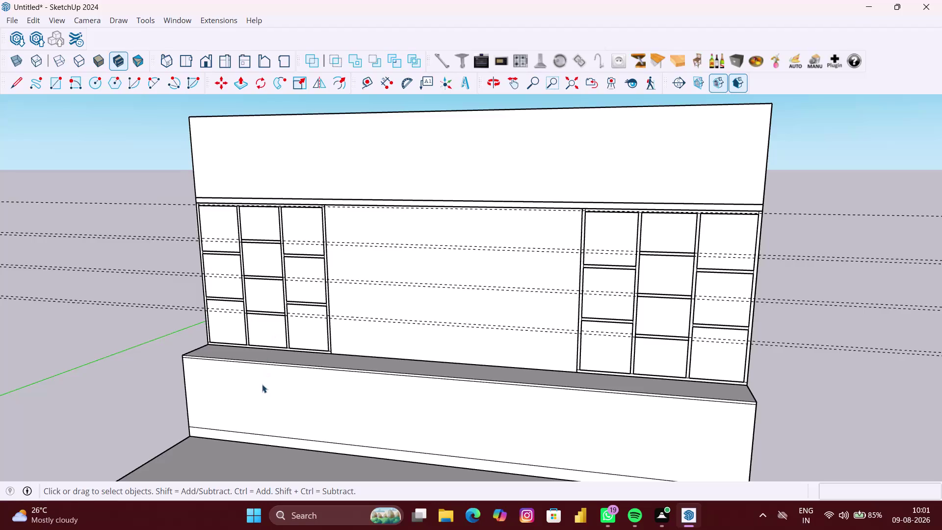
Face the cabinet front and place the first two vertical guides 18.12 inches apart from its left edge.
scroll(down, 3)
middle_drag(264, 385, 293, 379)
middle_drag(288, 398, 356, 388)
scroll(up, 3)
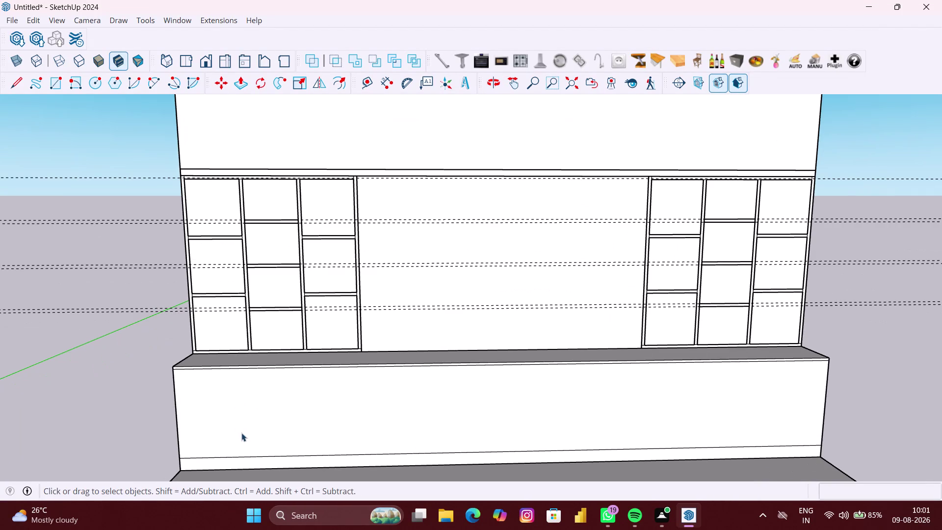
click(368, 87)
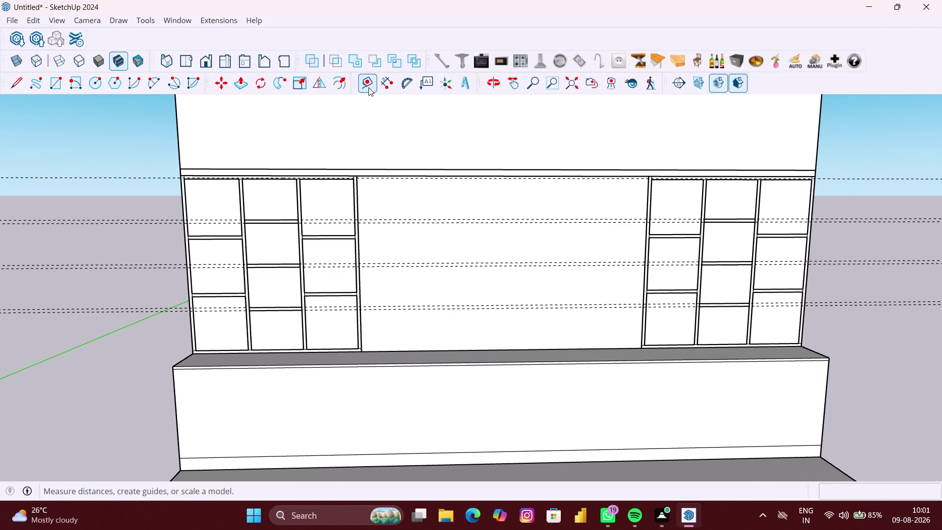
click(176, 416)
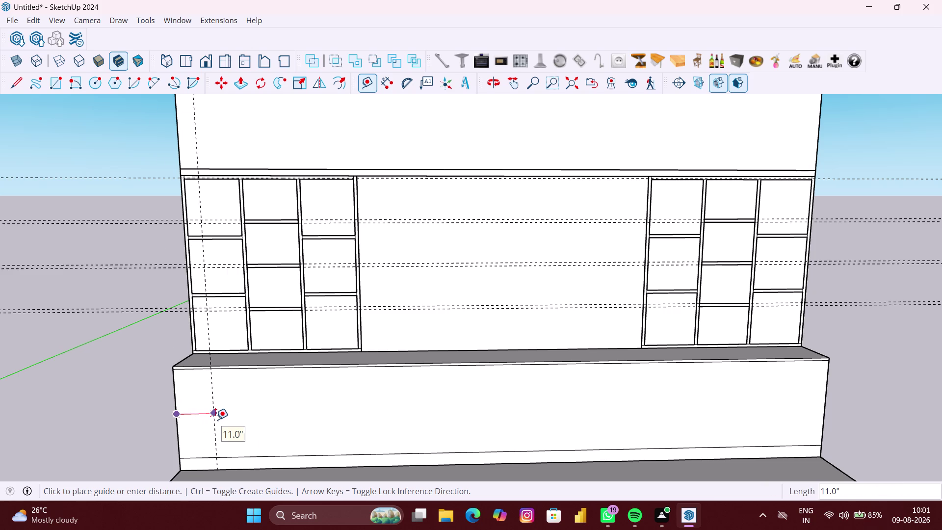
text(18)
text(.12)
key(shift+quotedbl)
key(Return)
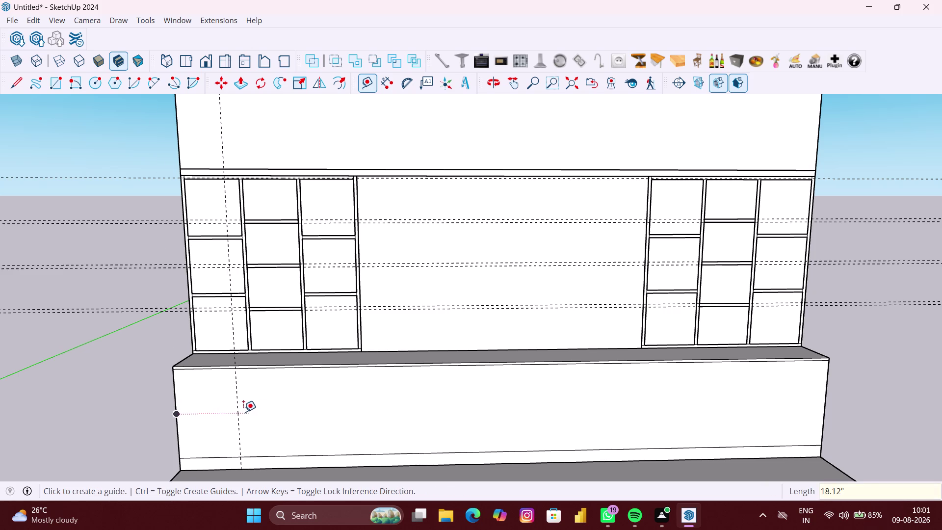
click(235, 401)
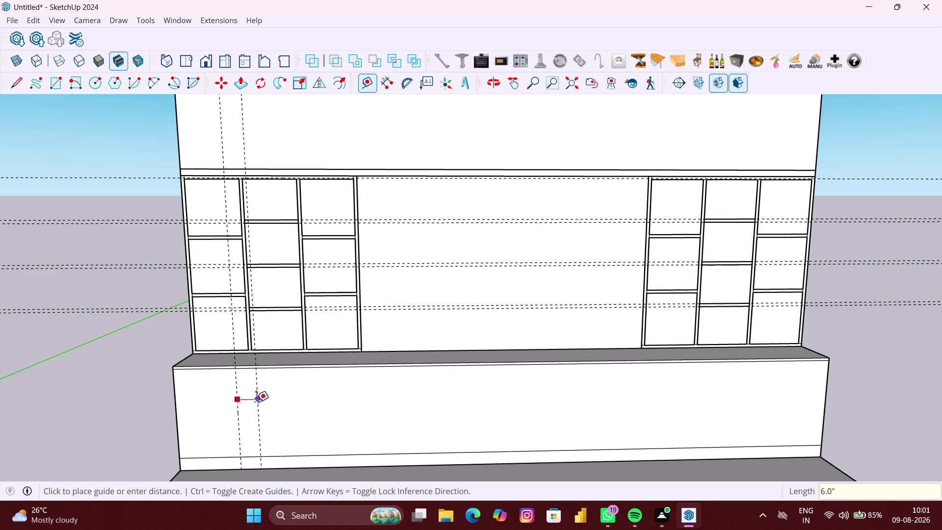
text(18)
text(.12)
key(shift+quotedbl)
key(Return)
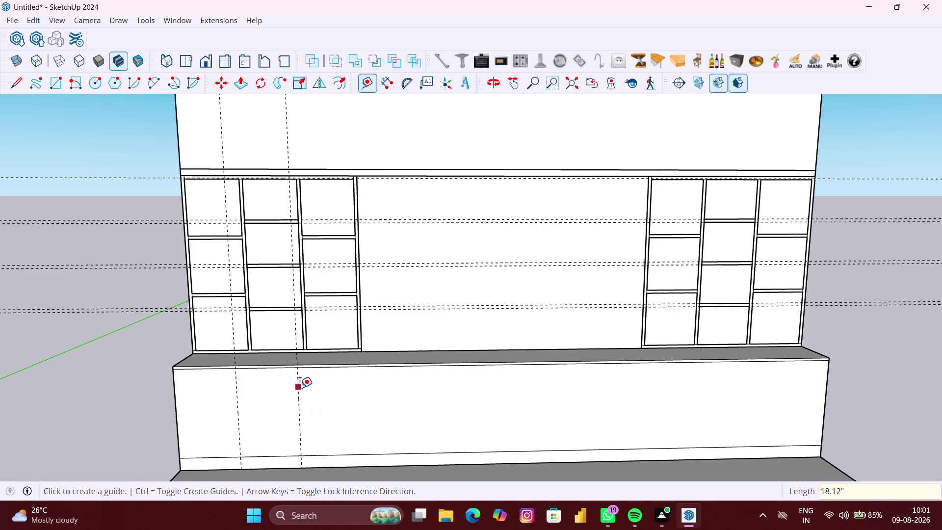
Add two more vertical guides, each 18.12 inches from the previous one.
click(300, 388)
text(1)
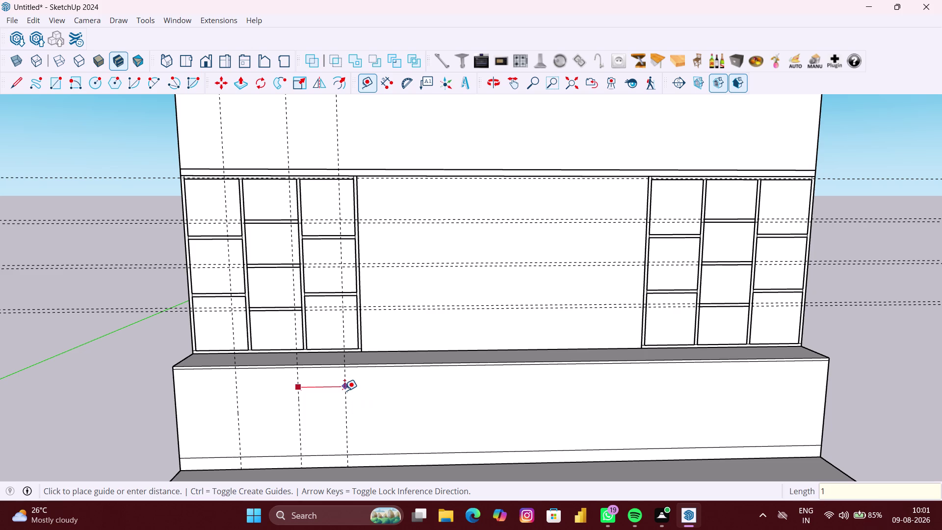
text(8.12")
key(Return)
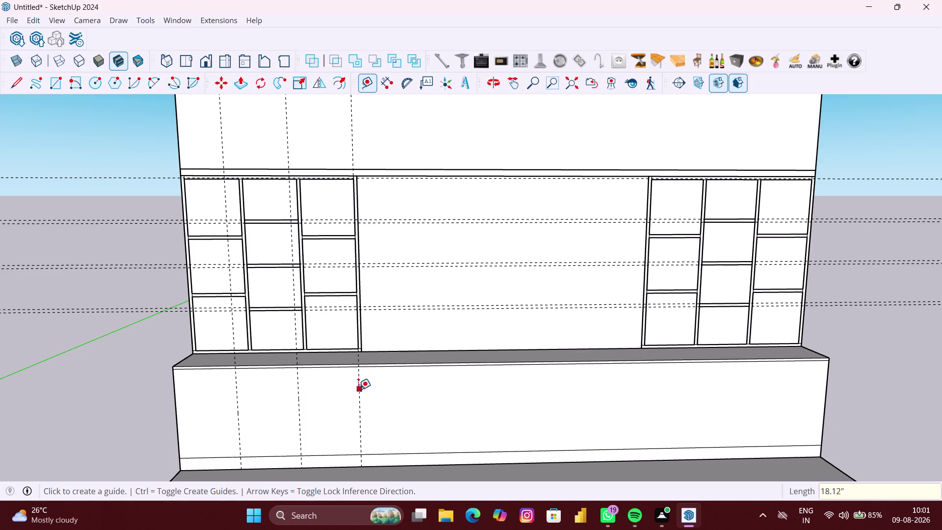
click(359, 390)
text(1)
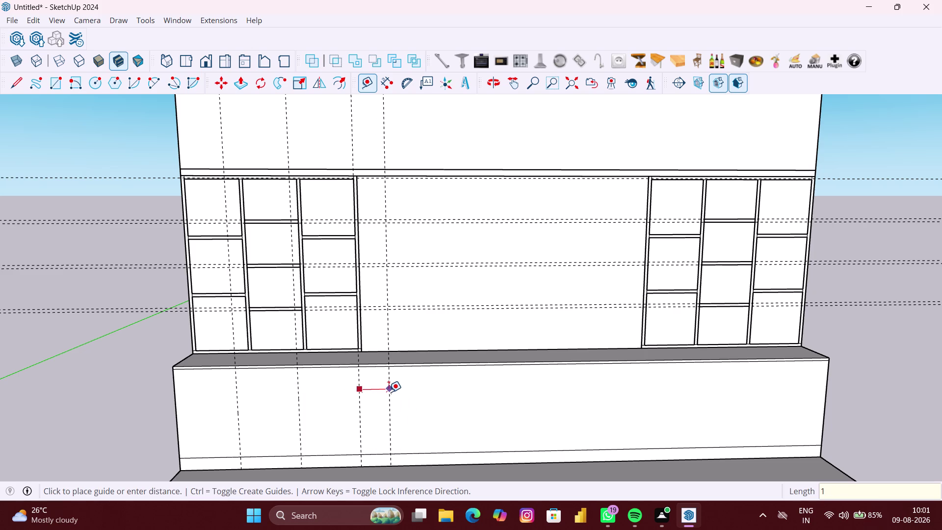
text(8.12)
text(")
key(Return)
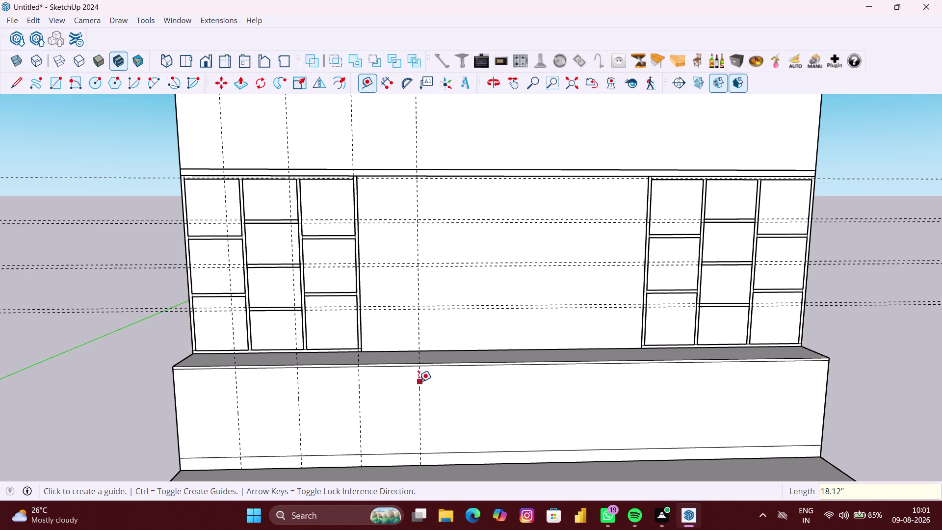
Continue with three more vertical guides at 18.12-inch spacing.
click(419, 381)
text(1)
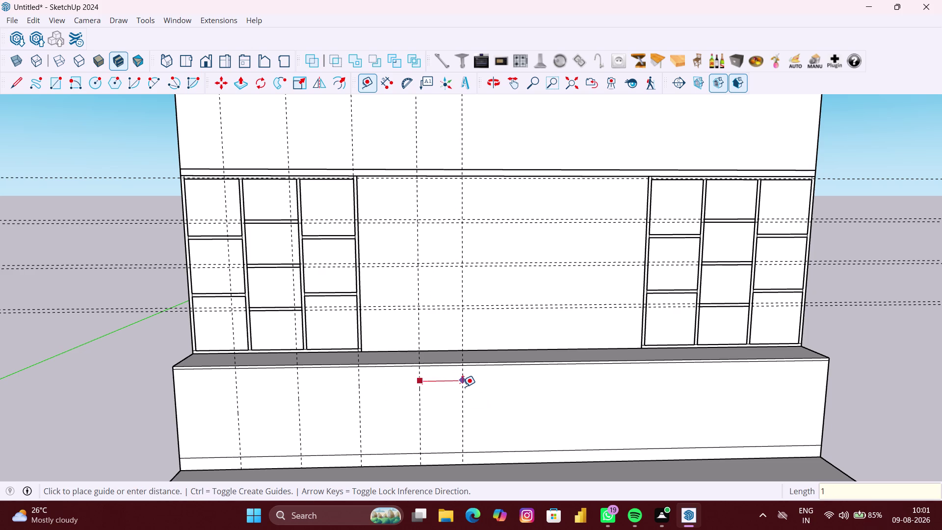
text(8.12)
text(")
key(Return)
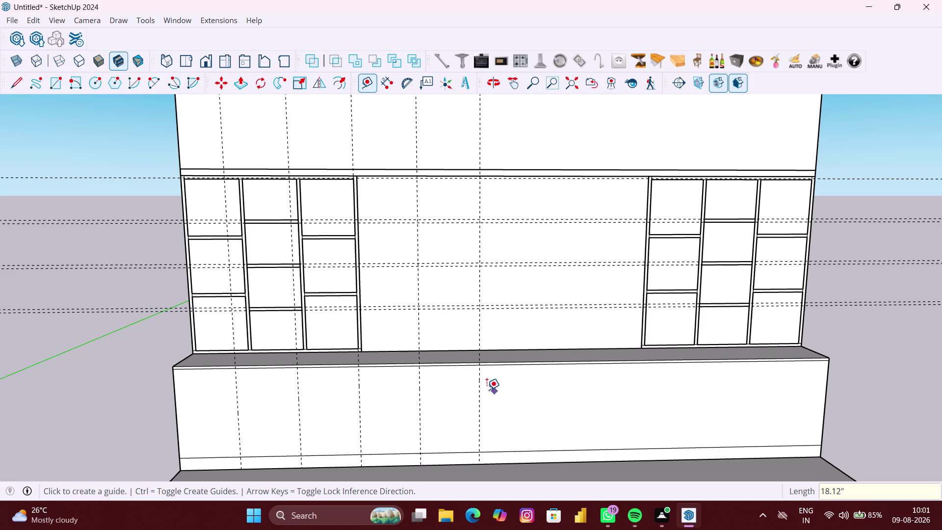
click(478, 388)
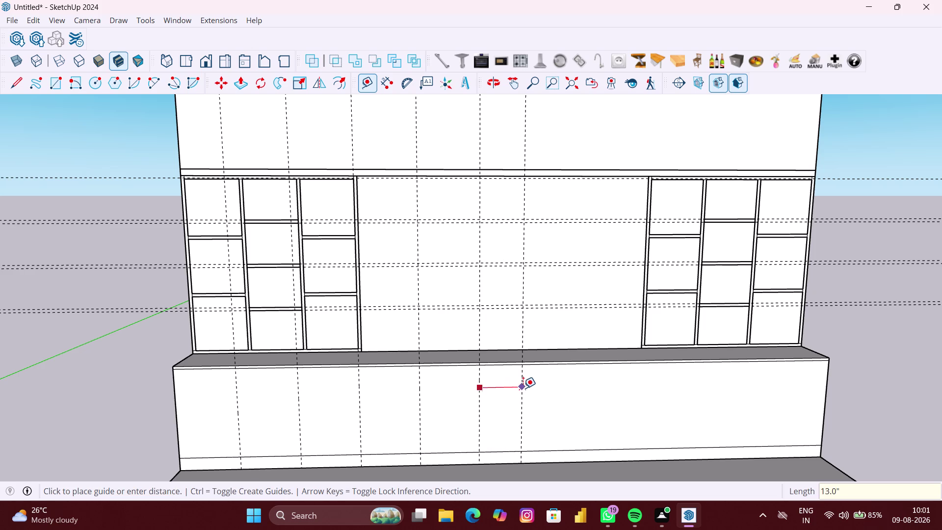
text(18.)
text(12")
key(Return)
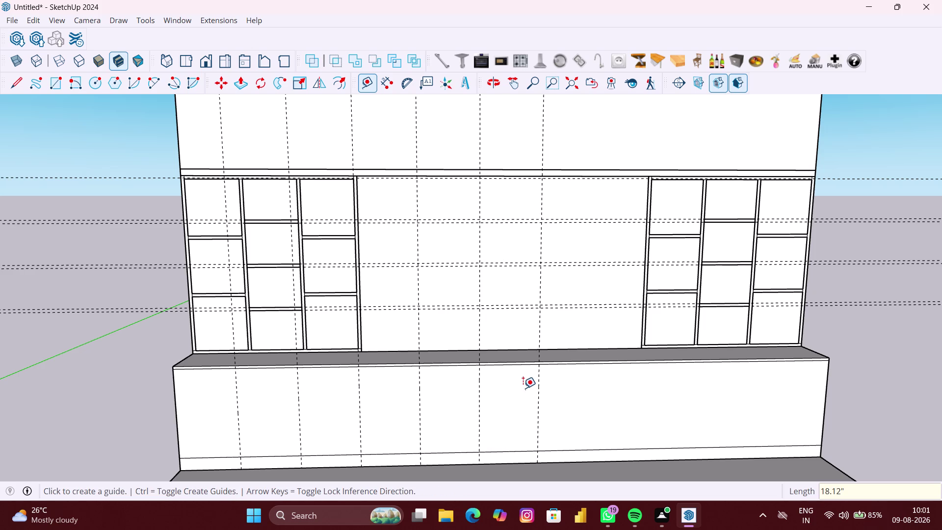
click(541, 384)
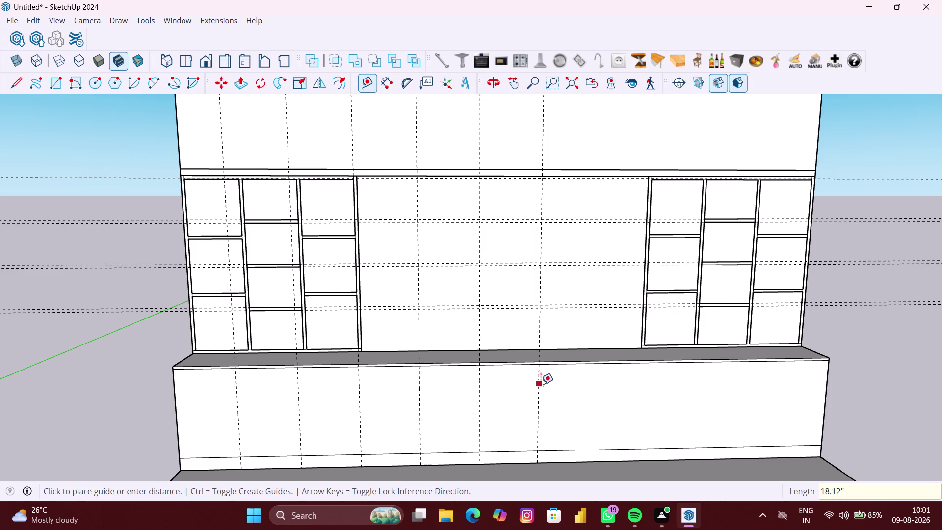
text(1)
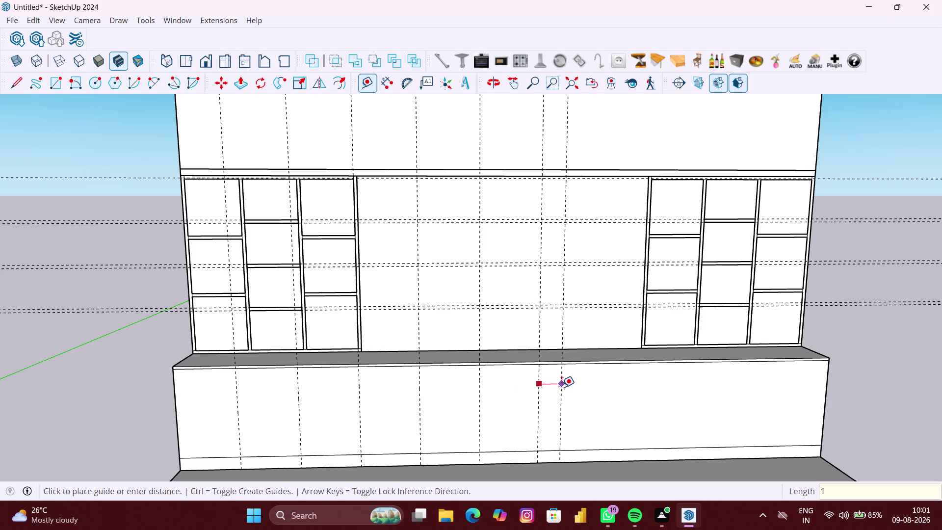
text(8.12")
key(Return)
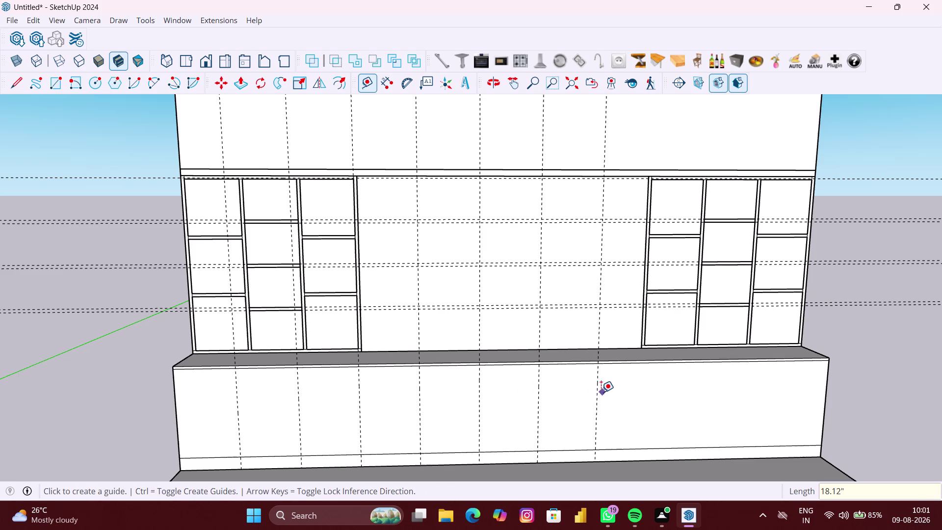
Place the last three 18.12-inch guides to the unit's right end, then exit the Tape Measure tool.
click(599, 392)
text(1)
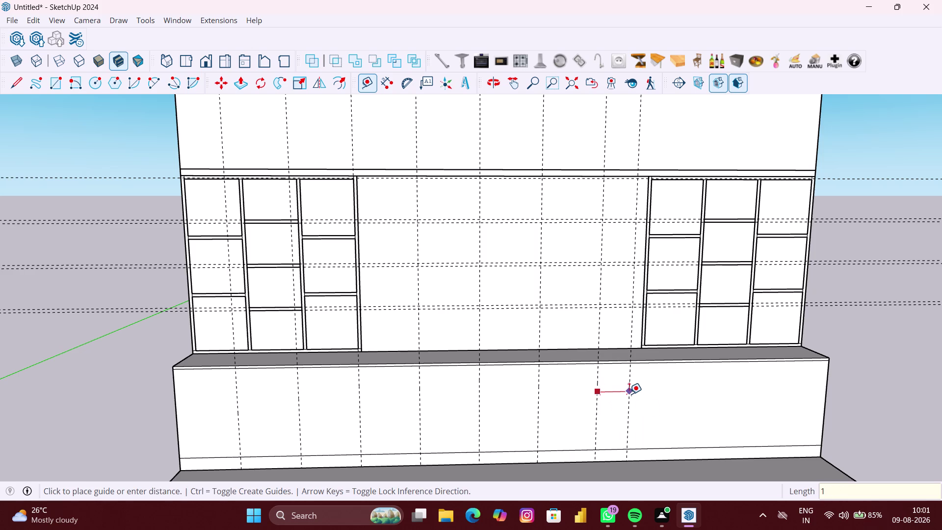
text(8.12)
text(")
key(Return)
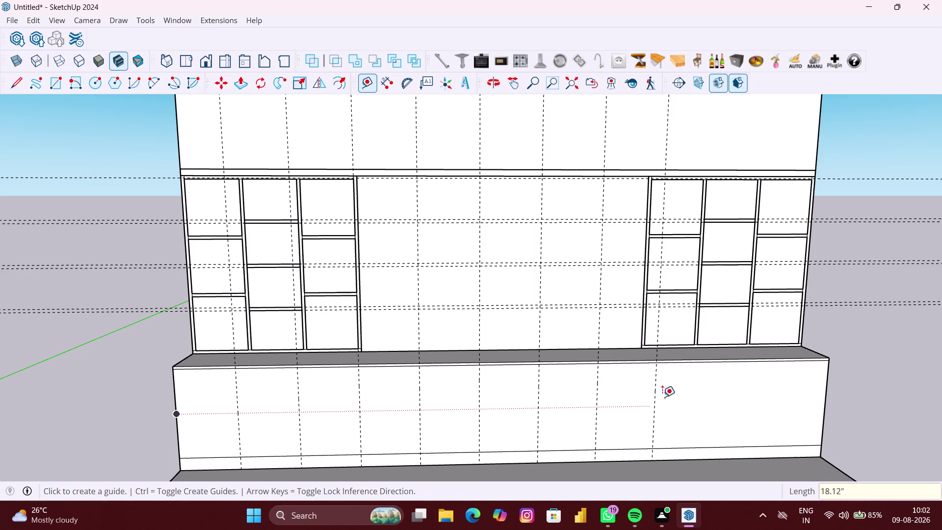
click(654, 392)
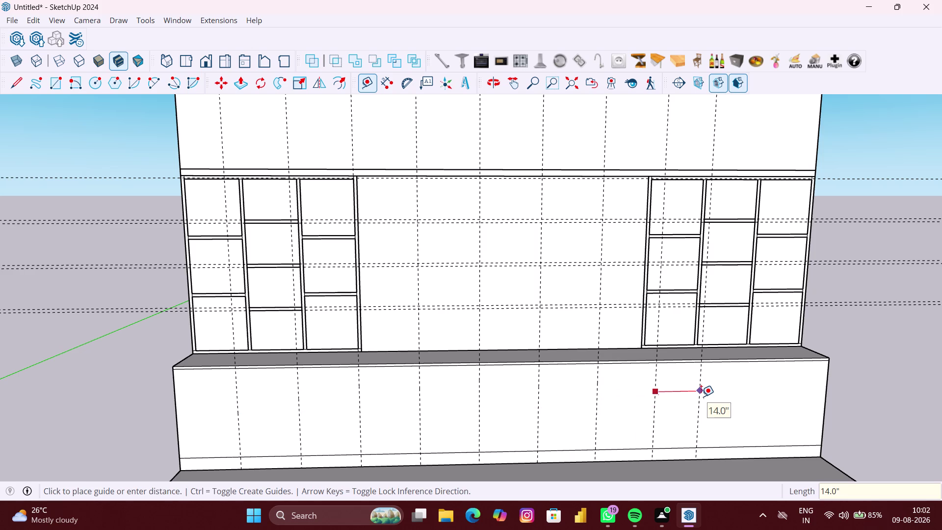
text(18.12)
text(")
key(Return)
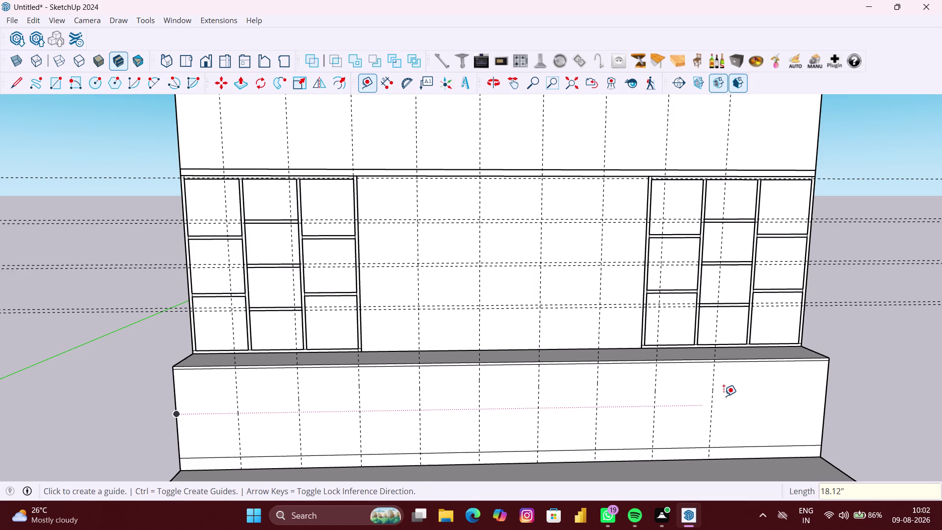
click(709, 394)
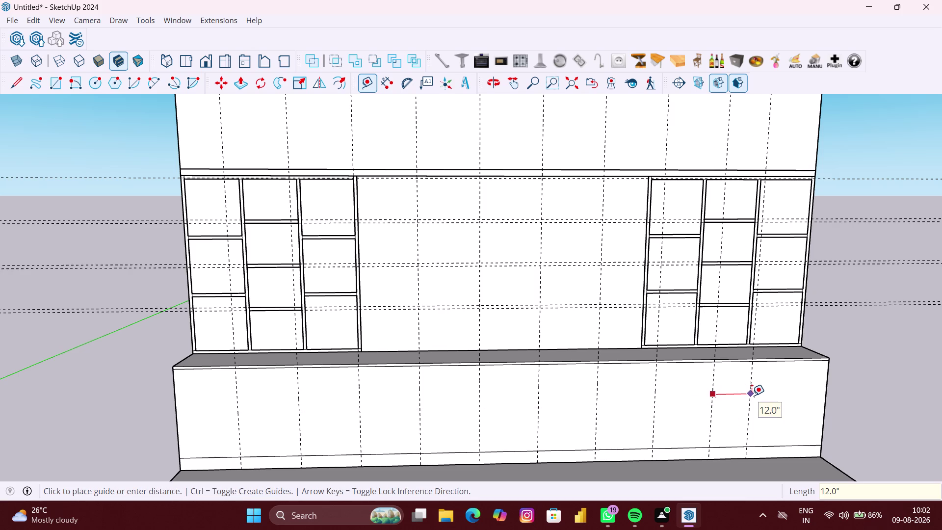
text(18.12)
text(")
key(Return)
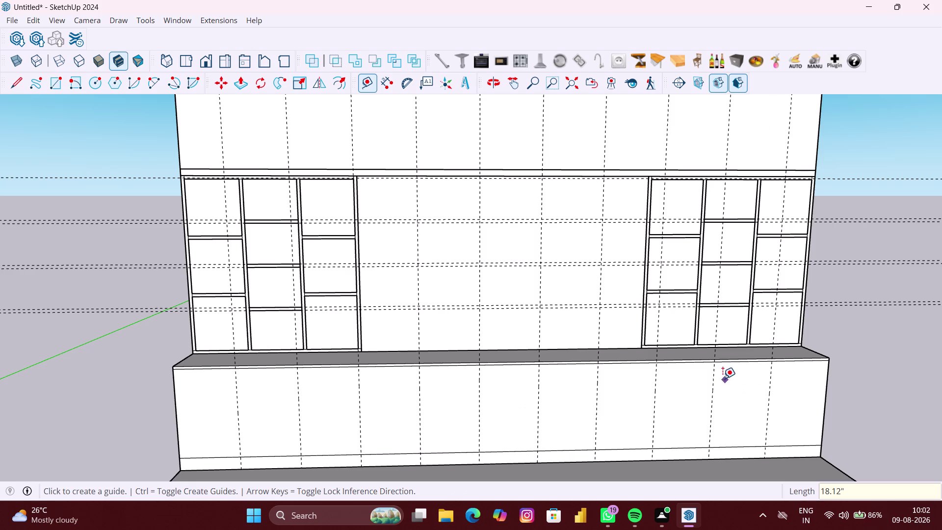
scroll(down, 3)
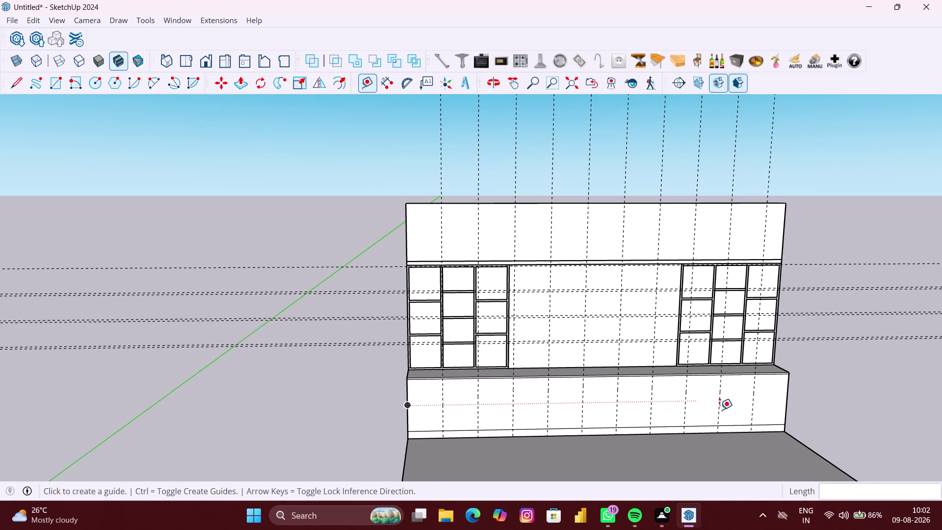
key(space)
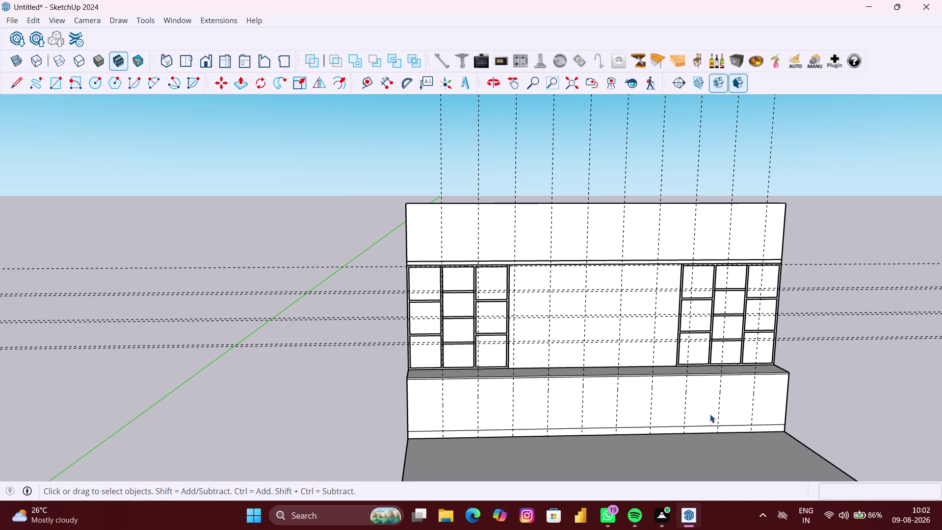
Drag-select and delete the horizontal guide lines, then orbit to inspect the vertical guides.
click(311, 390)
middle_drag(419, 360, 384, 344)
scroll(up, 3)
drag(372, 351, 279, 247)
key(Delete)
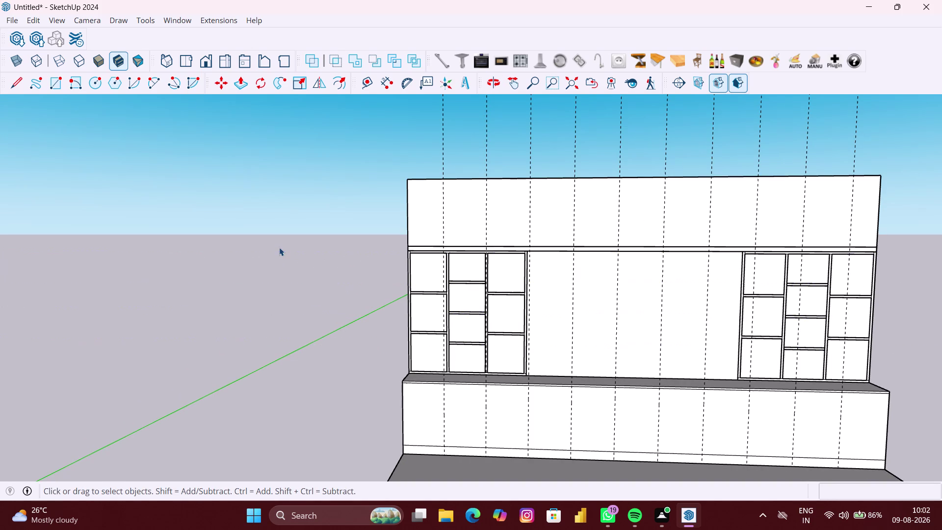
scroll(down, 3)
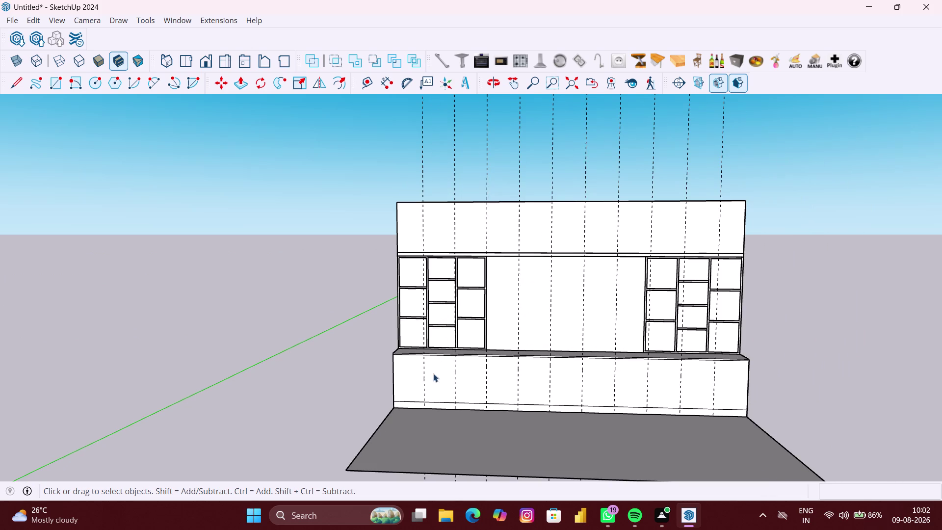
scroll(up, 3)
middle_drag(430, 387, 426, 409)
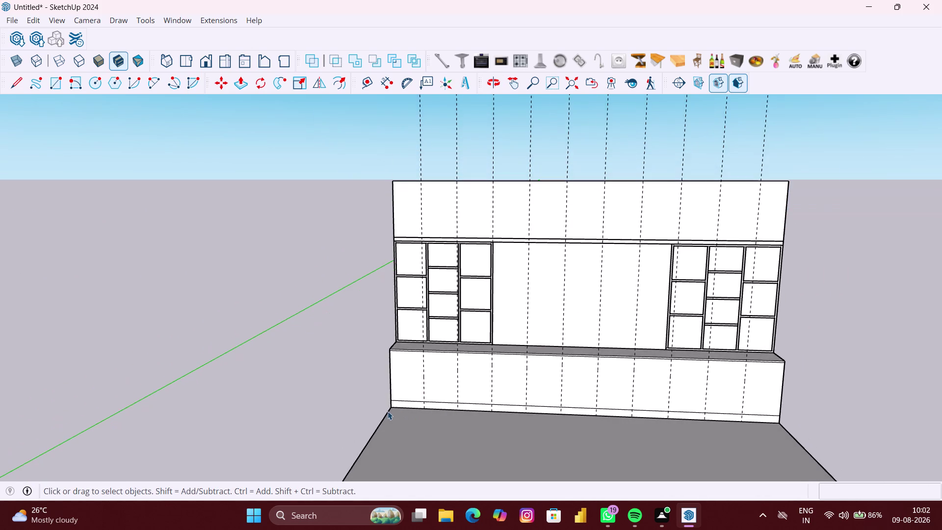
scroll(up, 3)
middle_drag(388, 411, 387, 430)
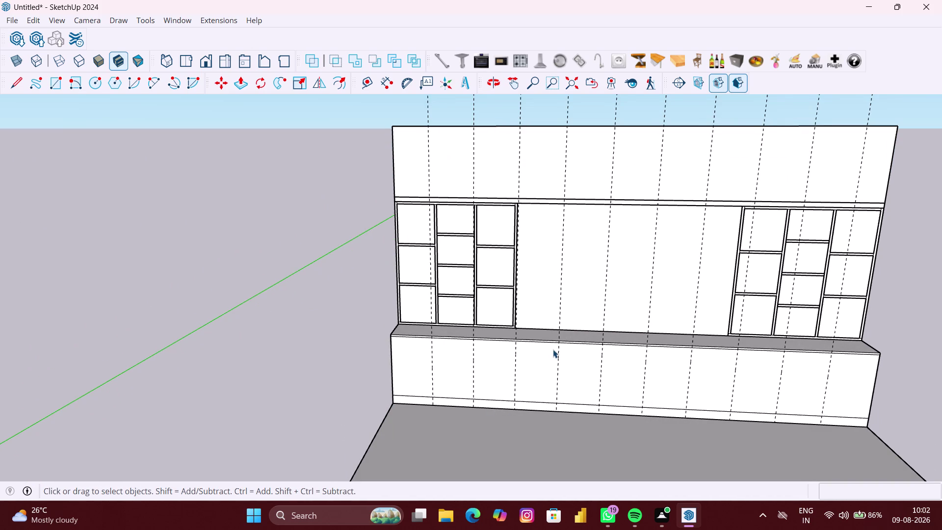
scroll(down, 3)
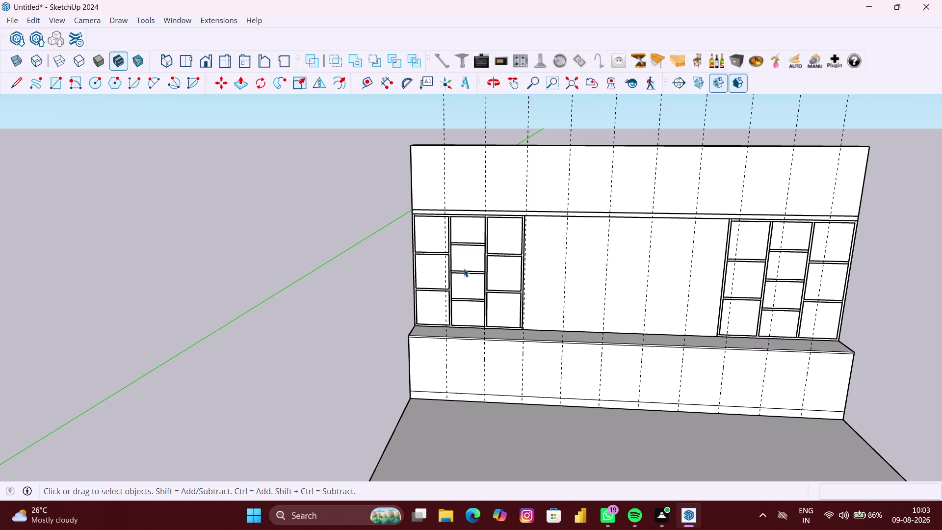
Enter the base cabinet group via Edit Group and start Rectangle near its top-left corner.
scroll(up, 3)
middle_drag(460, 260, 460, 261)
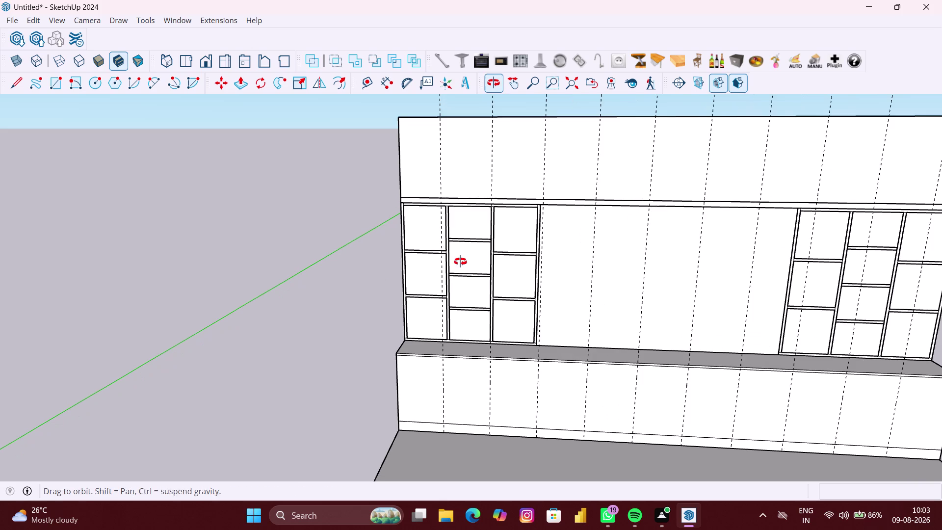
middle_drag(460, 261, 468, 268)
click(325, 393)
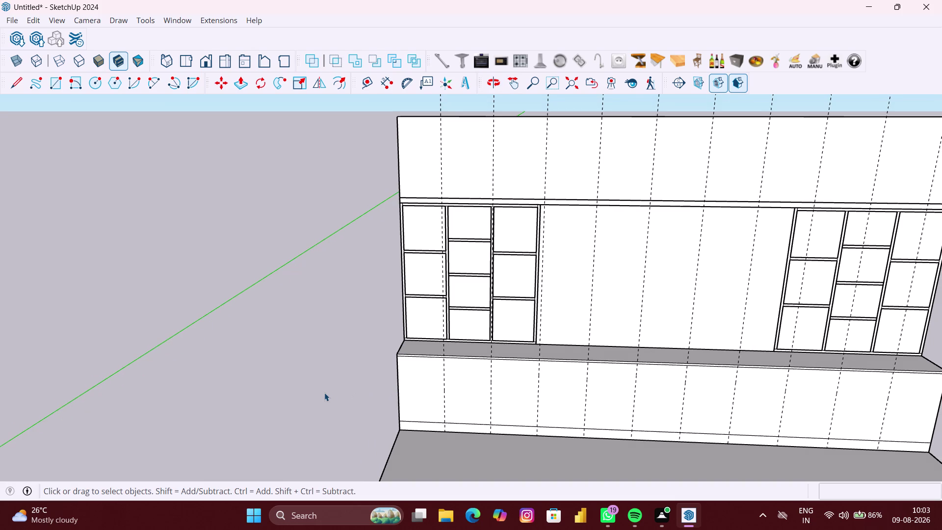
right_click(341, 371)
click(367, 413)
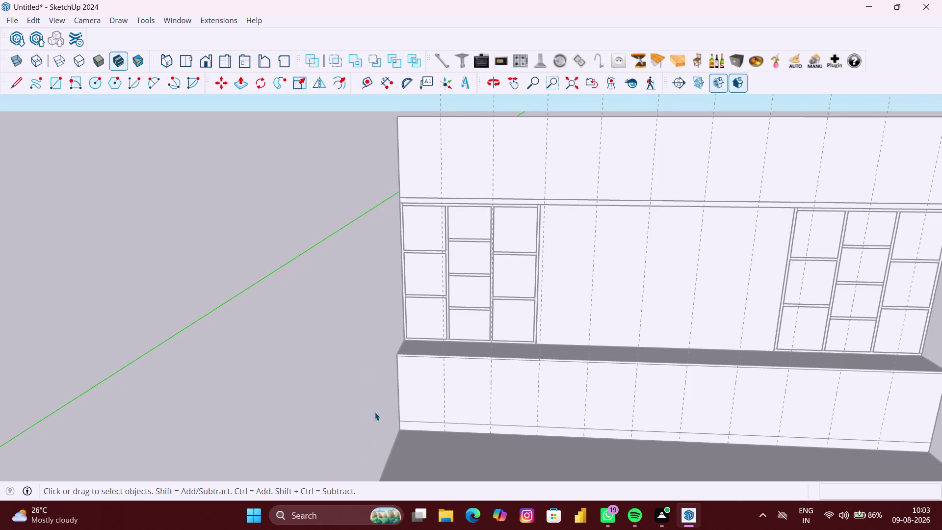
key(r)
scroll(up, 3)
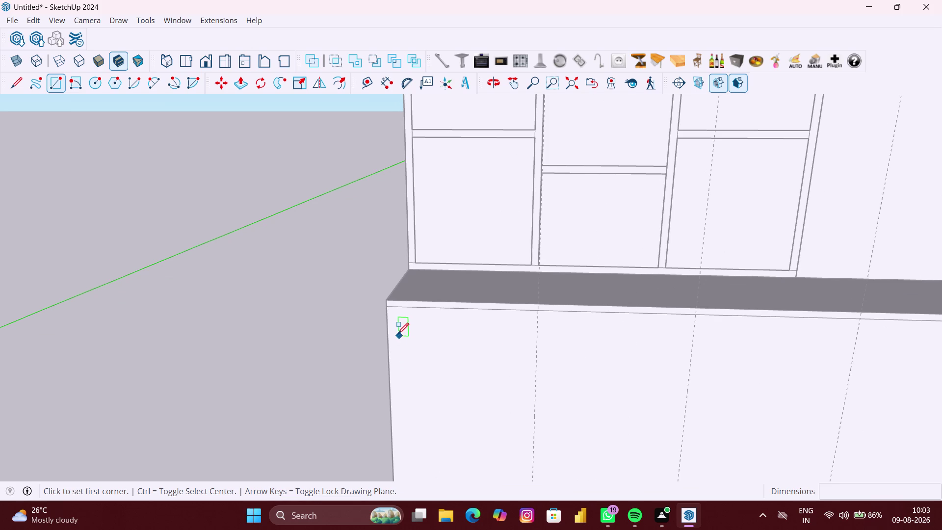
scroll(up, 3)
Draw an ~18 by 28 inch door rectangle from the top-left corner to the guide intersection.
scroll(up, 3)
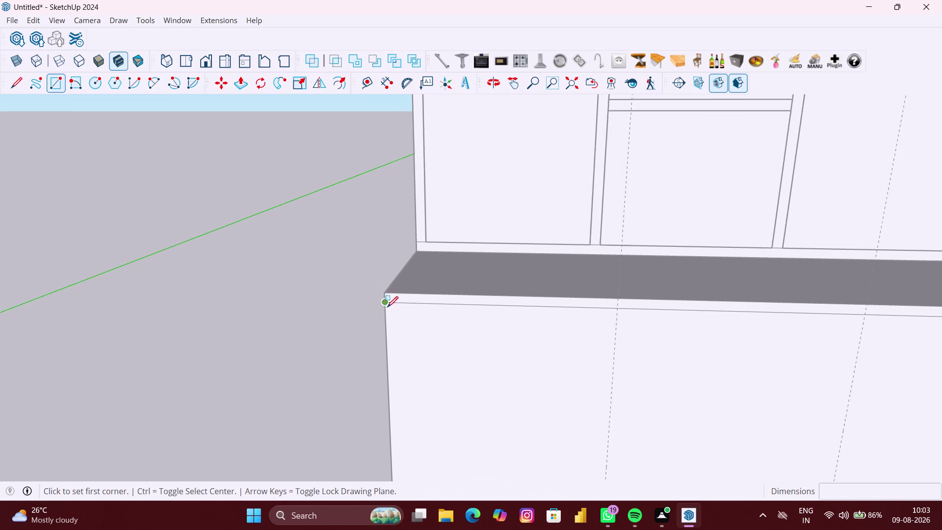
scroll(up, 3)
click(383, 303)
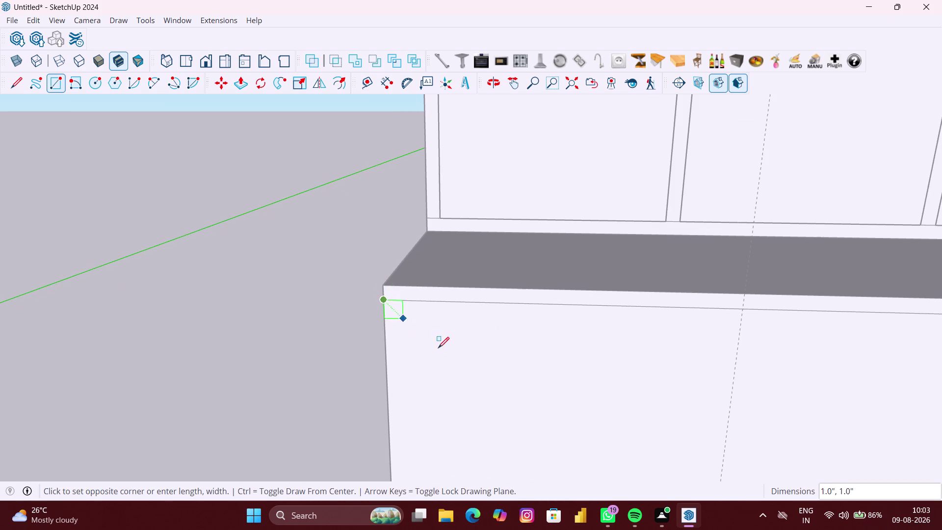
scroll(down, 3)
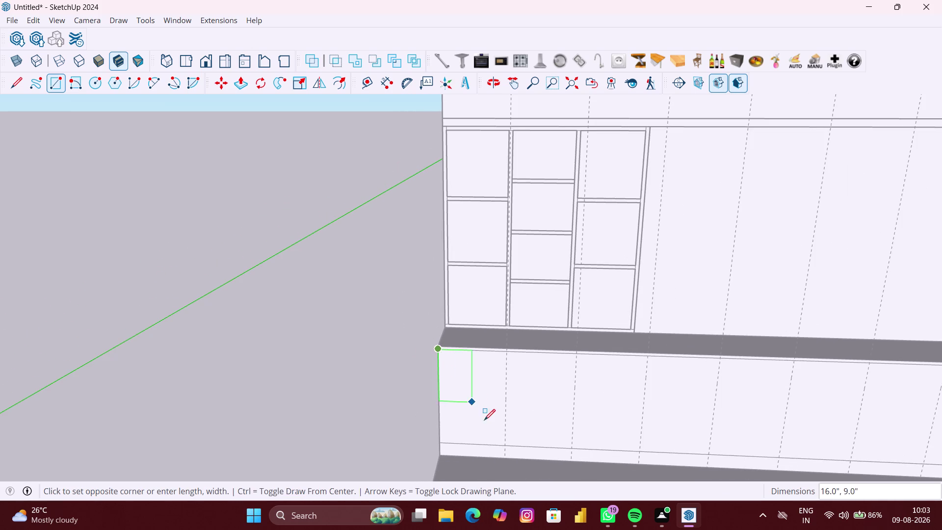
scroll(up, 3)
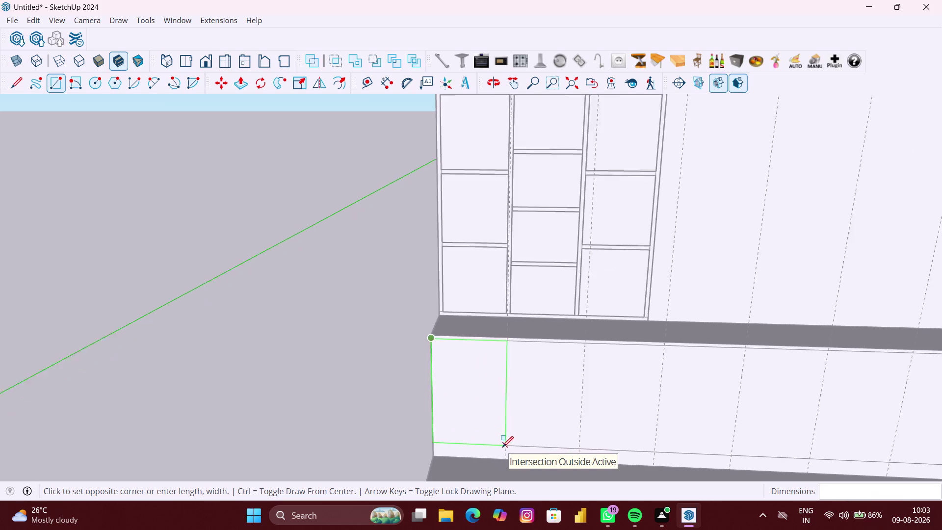
scroll(up, 3)
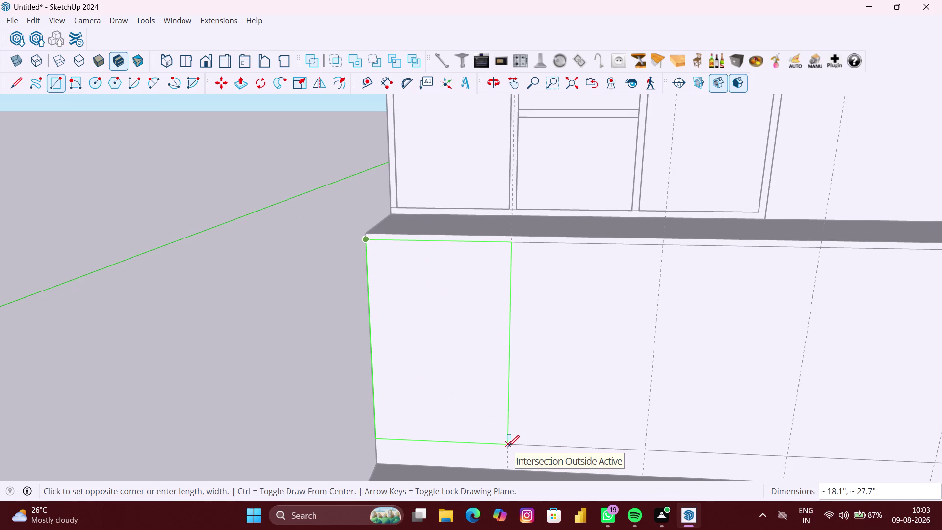
click(508, 446)
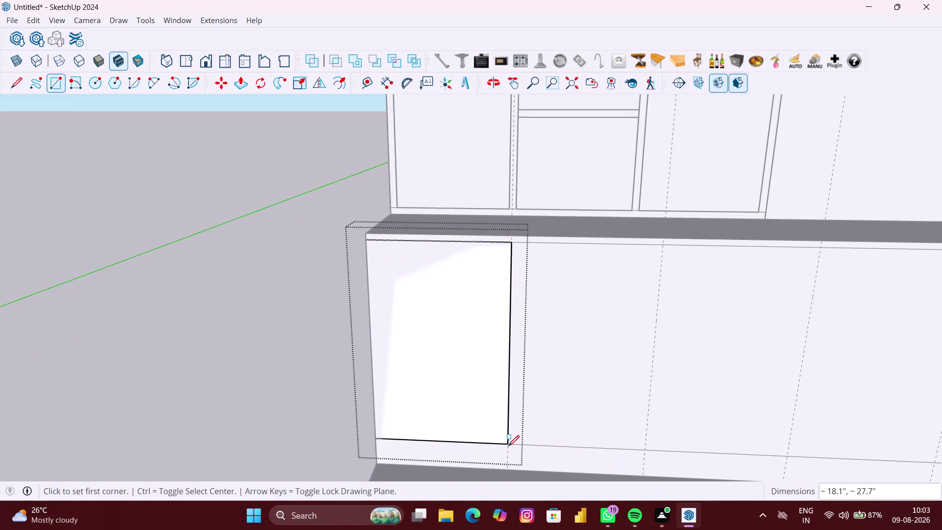
Exit the cabinet group and select the new door panel.
key(space)
click(486, 423)
click(283, 430)
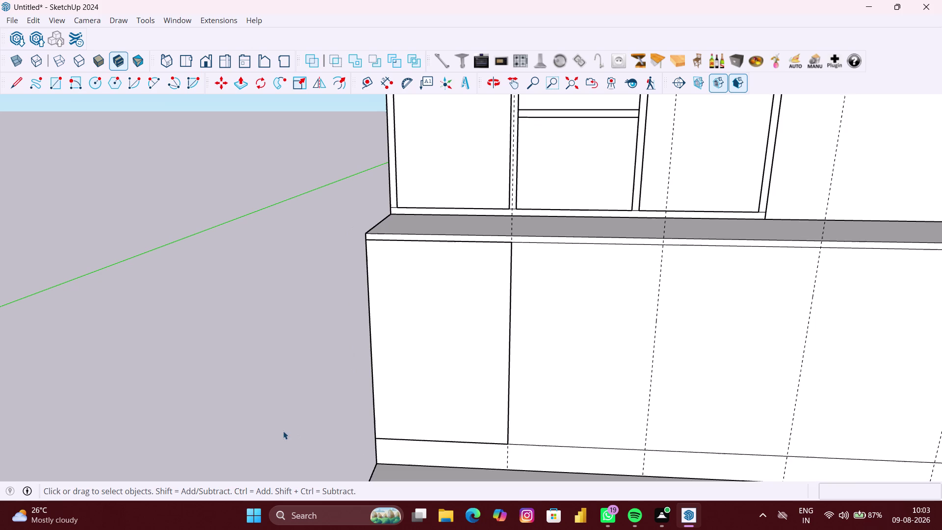
scroll(down, 3)
click(412, 416)
Select the entire first door panel through its context menu and triple-click.
right_click(412, 416)
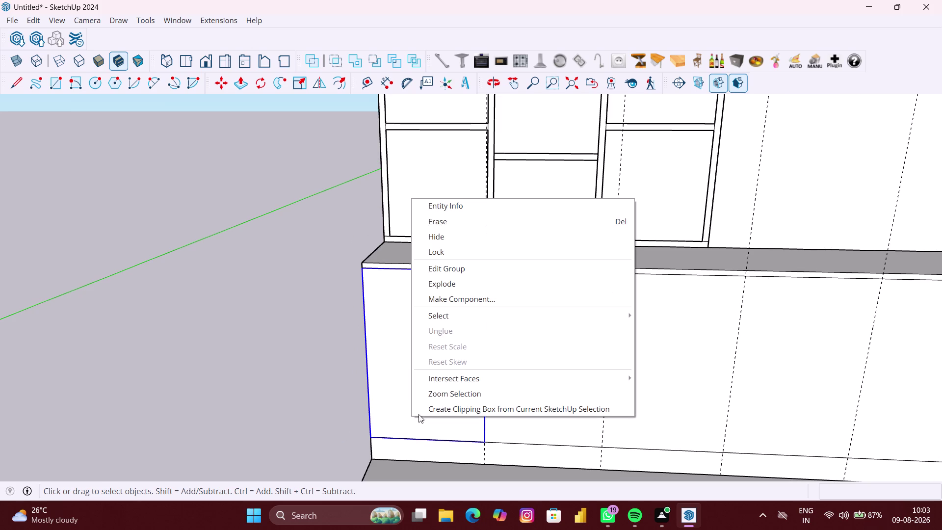
click(395, 397)
click(320, 410)
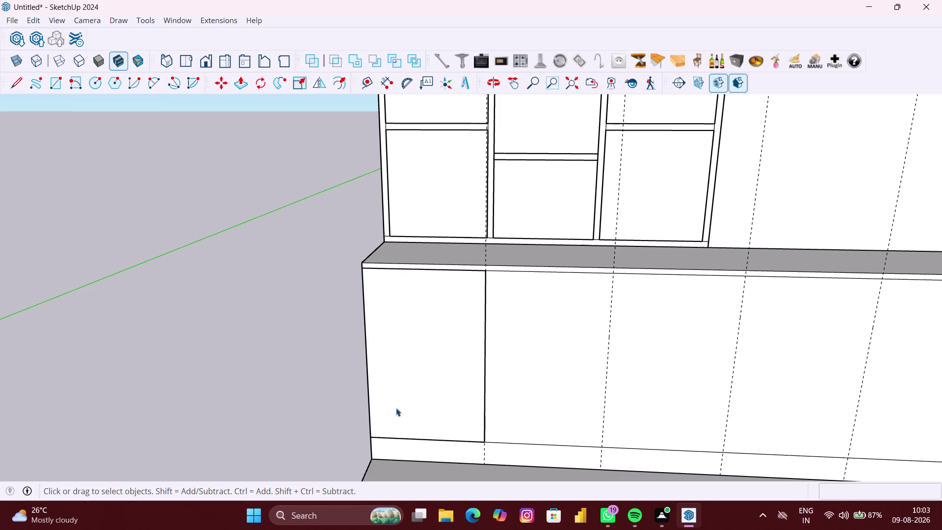
triple_click(420, 397)
click(253, 409)
click(440, 391)
Copy the door panel across the cabinet front ten times (*10), then clear the selection.
key(m)
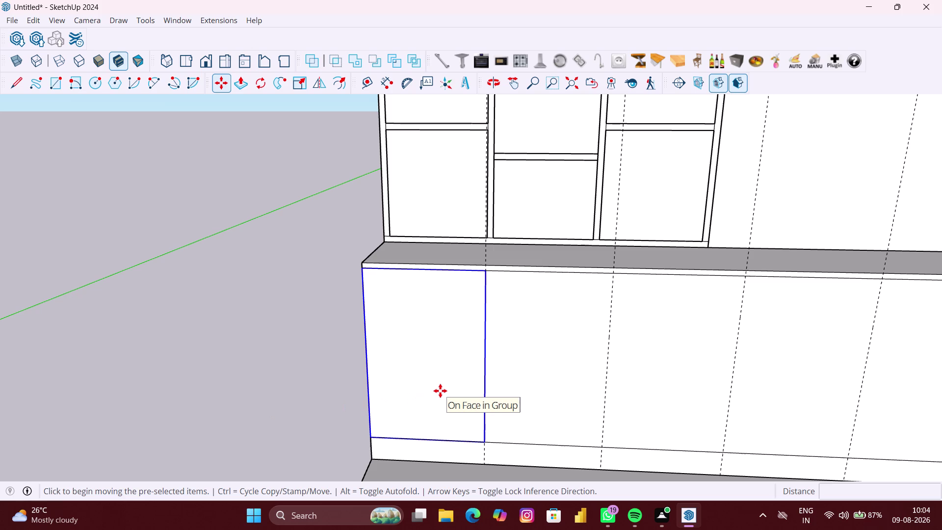
click(369, 436)
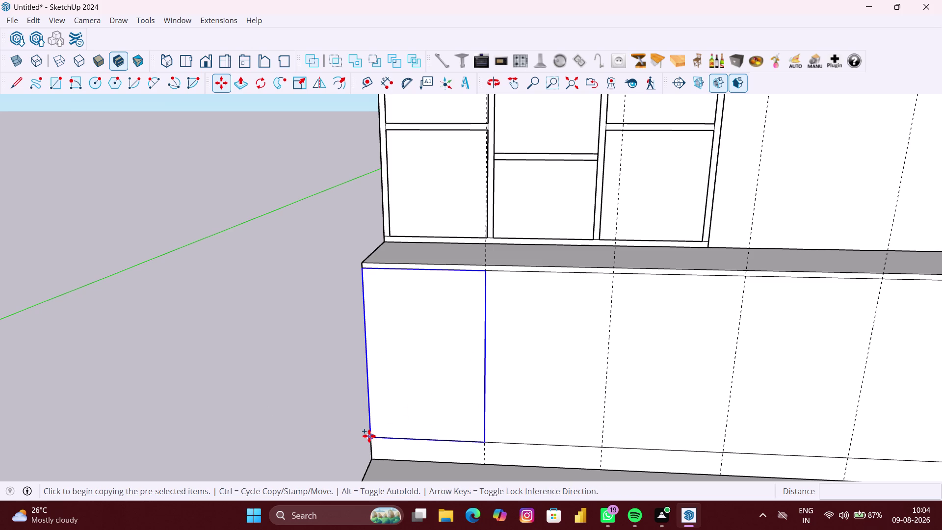
click(482, 443)
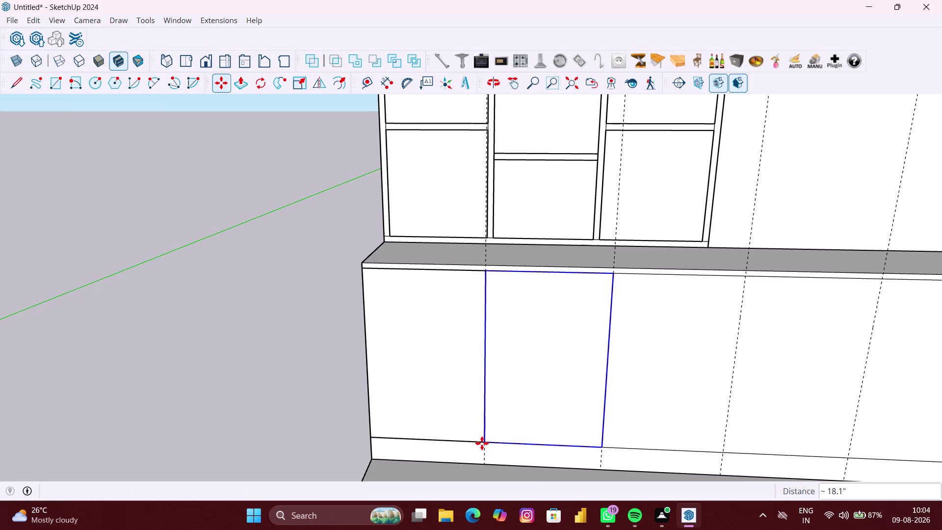
text(*10)
key(Return)
scroll(down, 3)
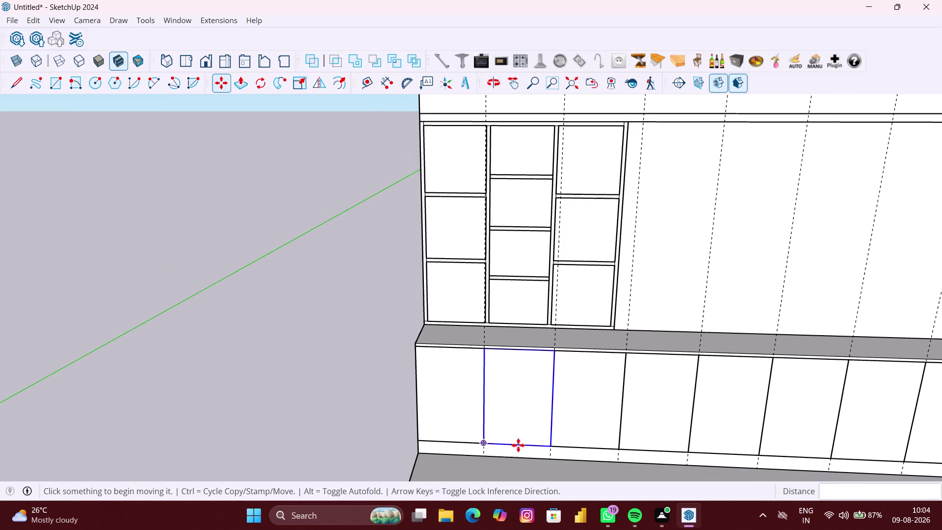
scroll(down, 3)
scroll(down, 3)
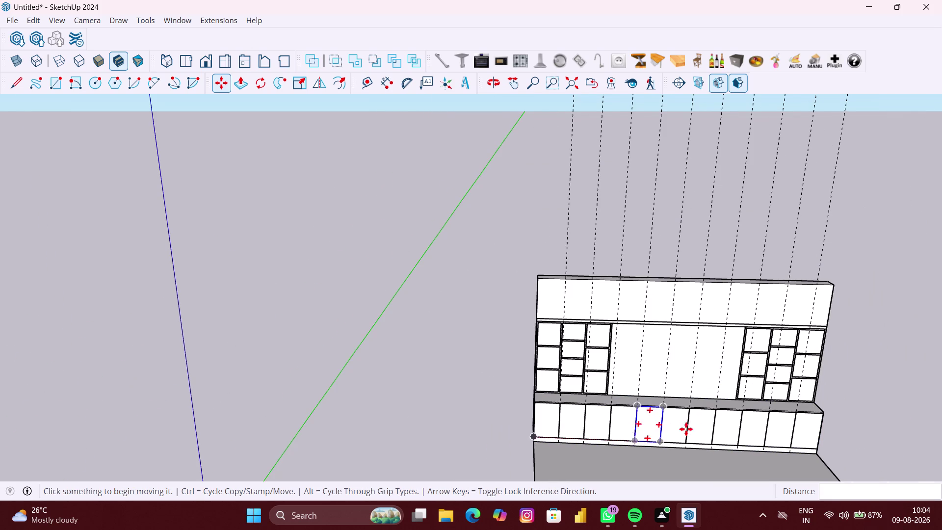
middle_drag(715, 426, 478, 411)
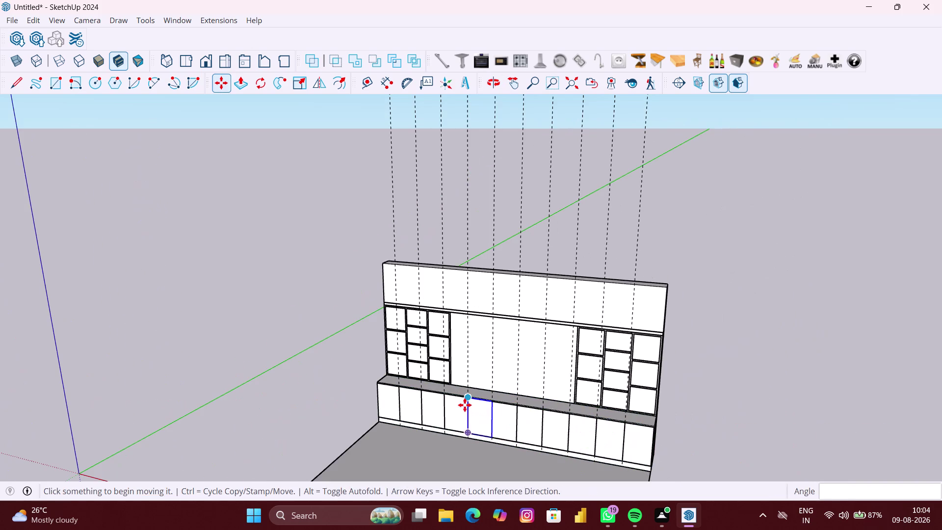
key(space)
click(717, 417)
scroll(up, 3)
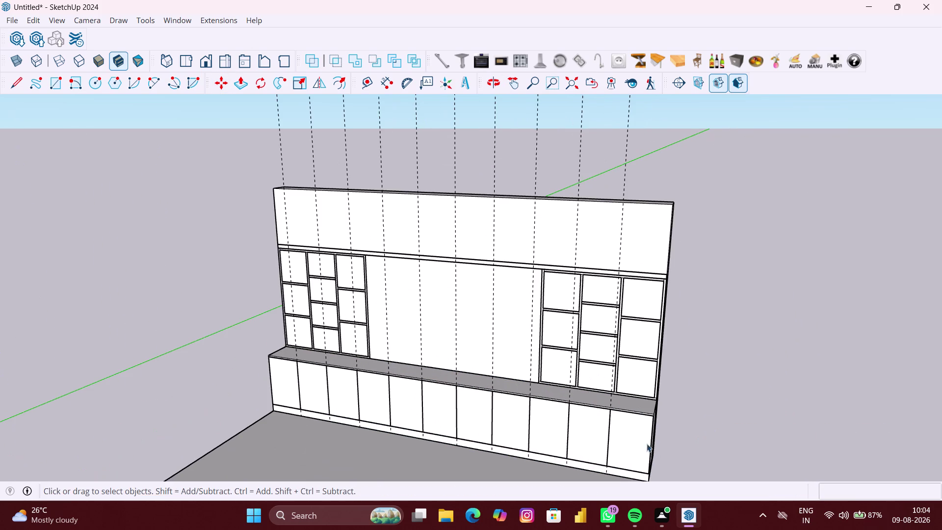
click(641, 441)
scroll(up, 3)
double_click(640, 436)
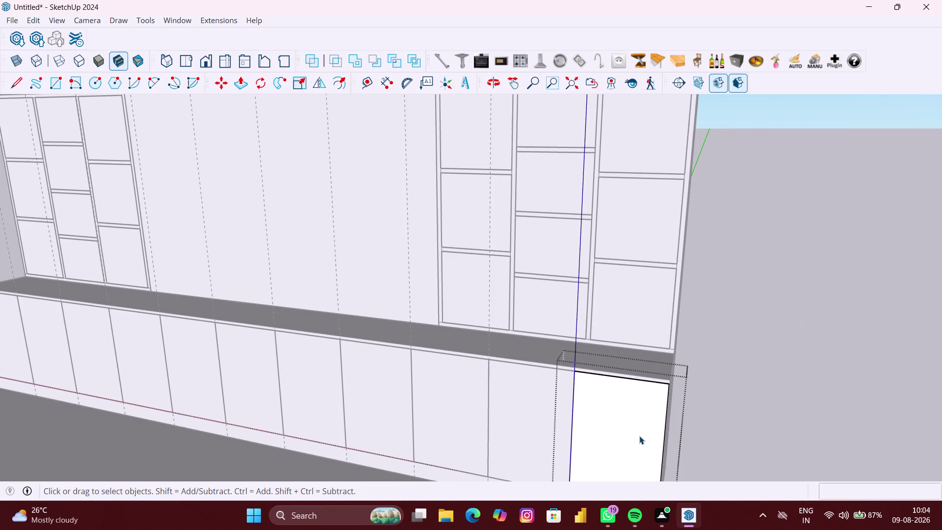
click(809, 413)
scroll(down, 3)
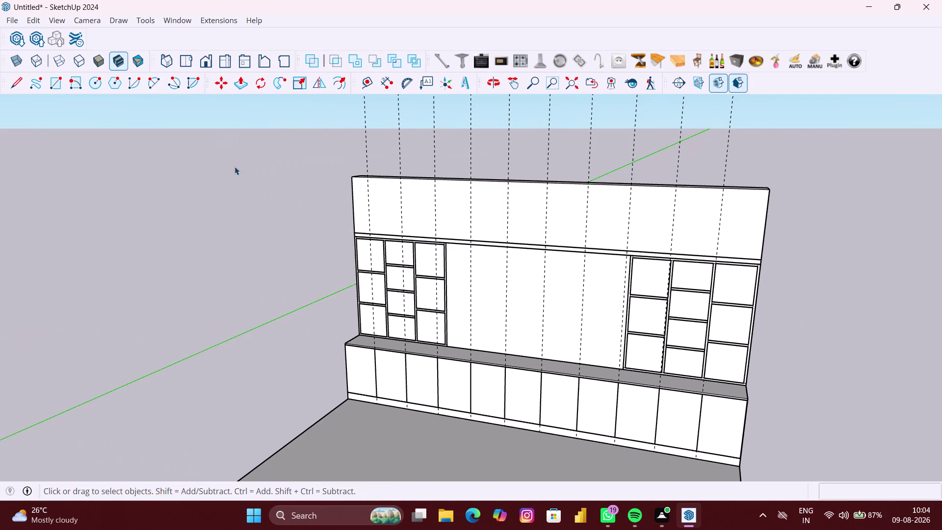
click(30, 20)
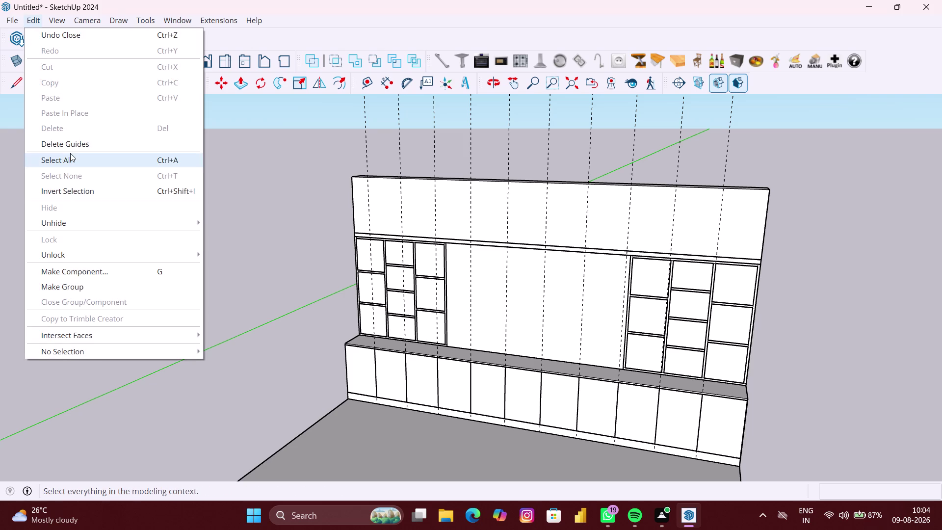
click(73, 148)
scroll(down, 3)
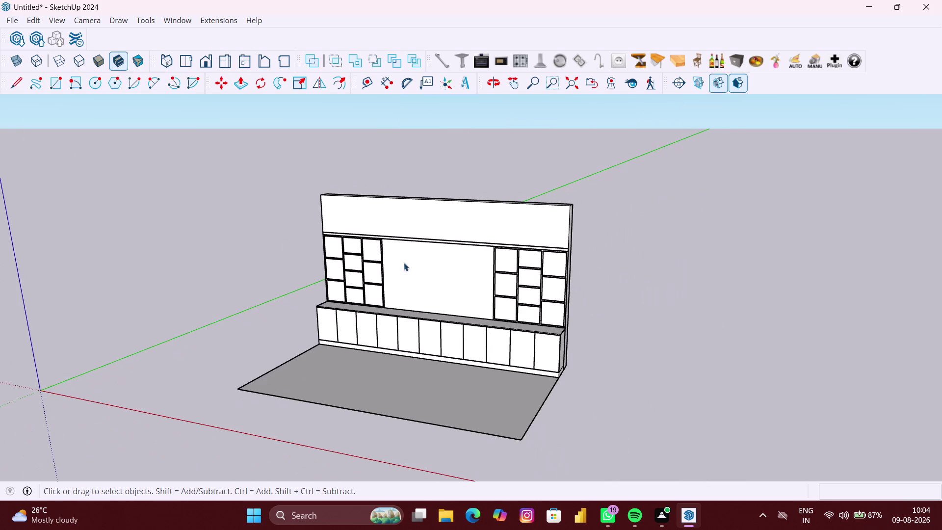
middle_drag(404, 263, 431, 236)
scroll(up, 3)
middle_drag(427, 311, 522, 300)
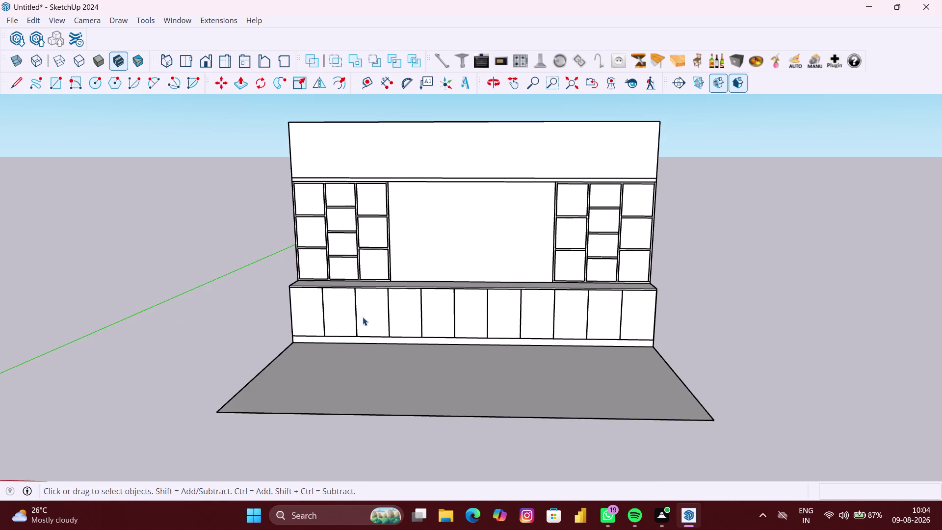
scroll(up, 3)
middle_drag(291, 305, 311, 301)
scroll(up, 3)
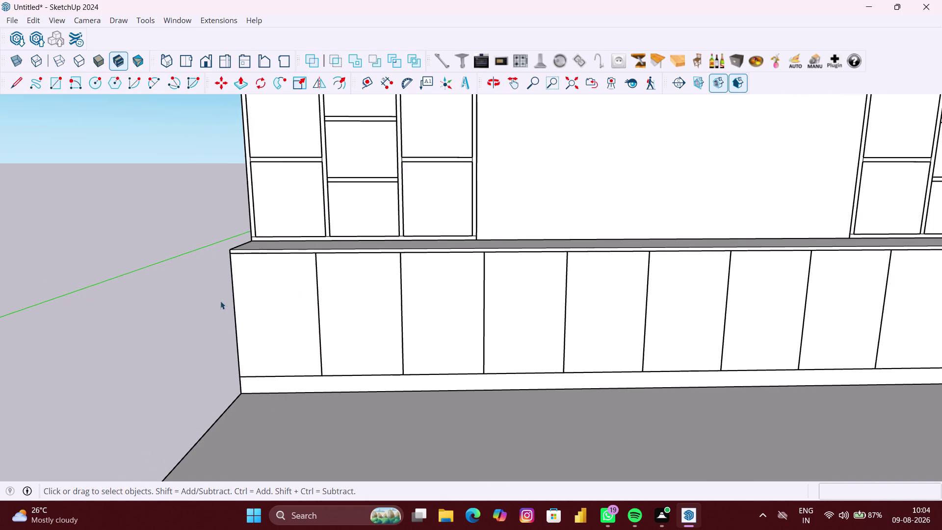
Open the first door group, offset its face inward by 3 mm, and close it.
scroll(up, 3)
click(272, 307)
double_click(273, 308)
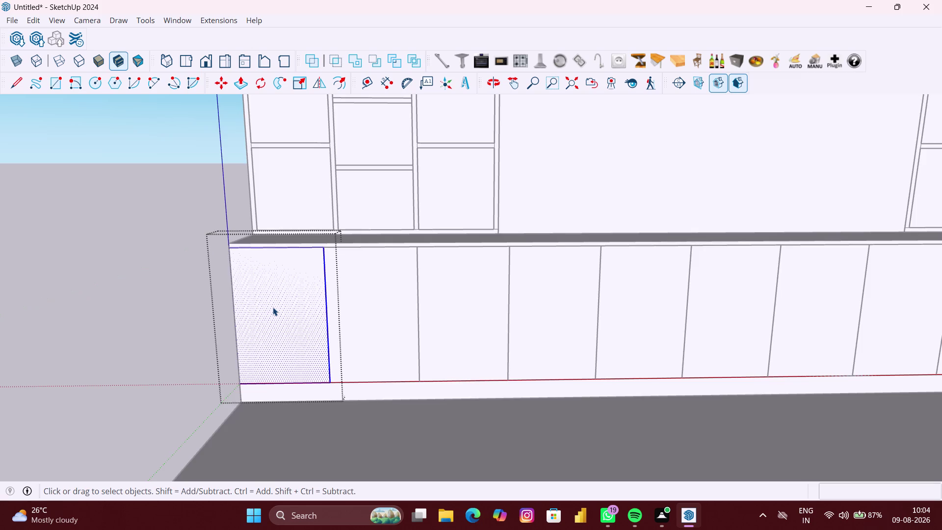
key(f)
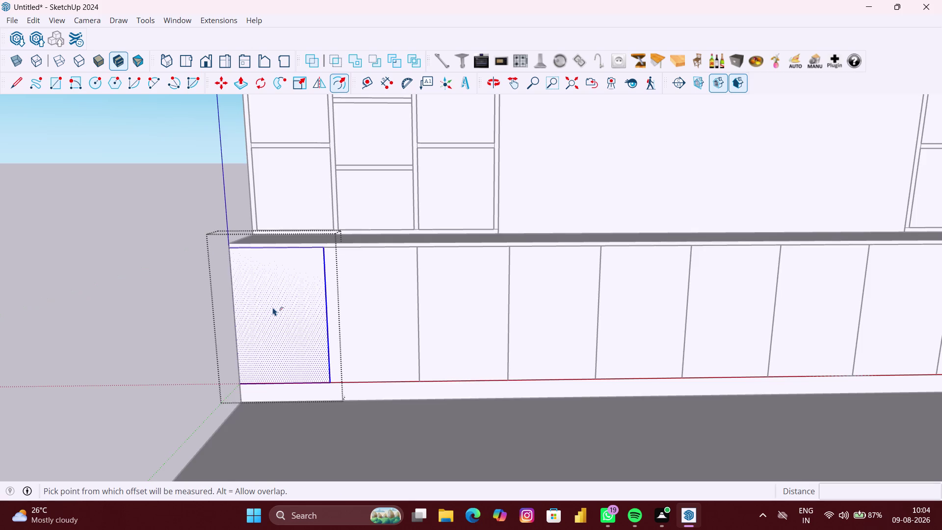